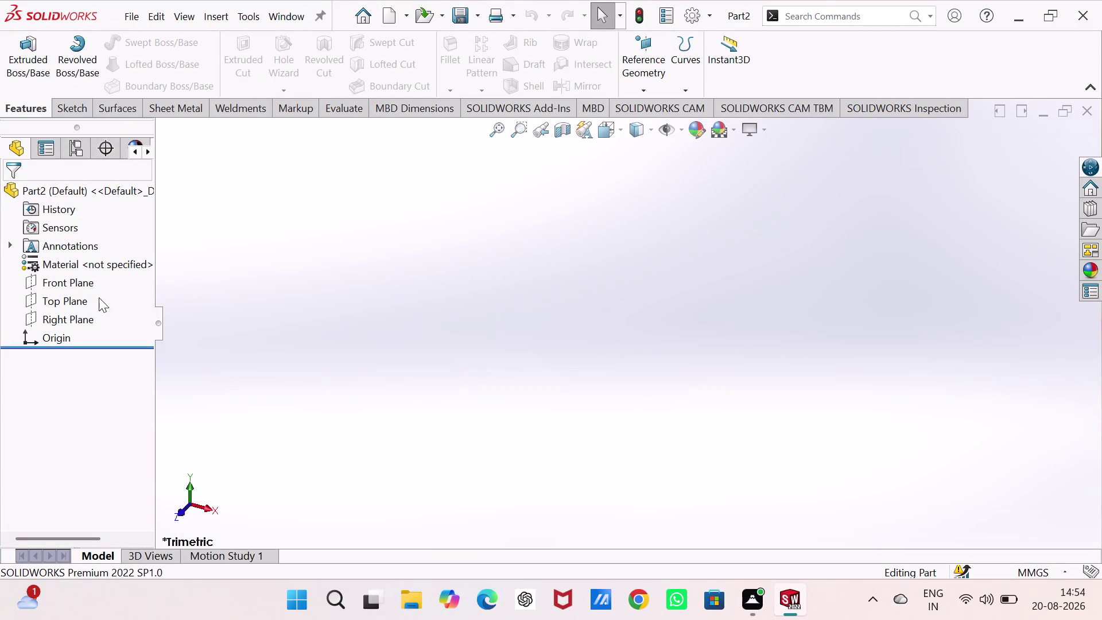
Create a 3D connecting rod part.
Open a new sketch on the Top Plane, ready to draw circles.
click(88, 300)
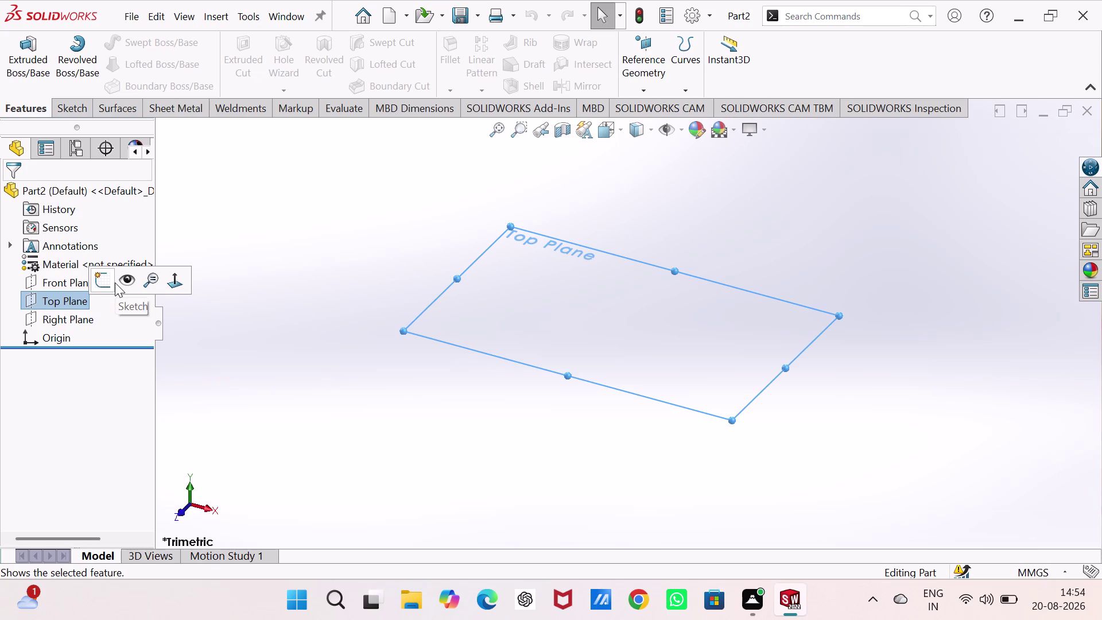
click(103, 279)
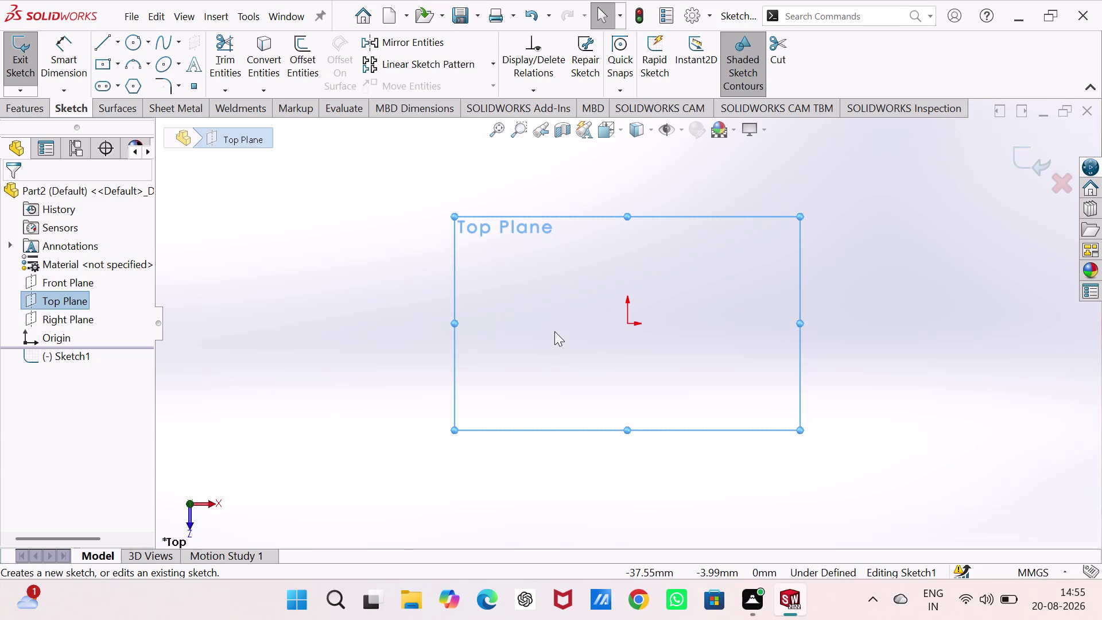
click(131, 37)
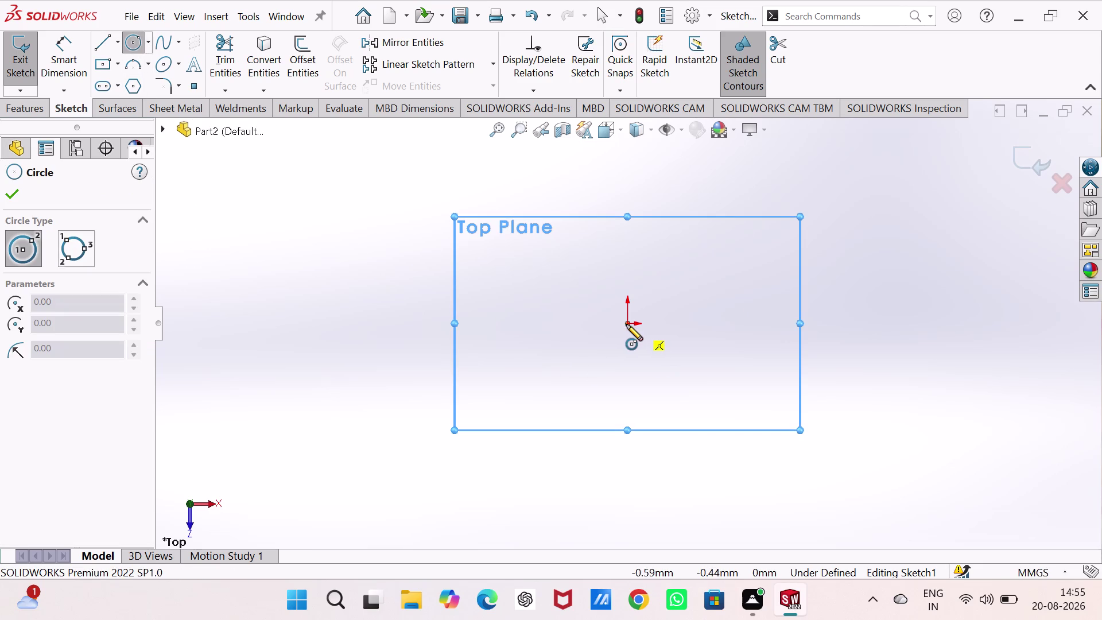
Draw a larger outer circle and a smaller inner circle, both centred on the origin.
click(626, 324)
double_click(681, 433)
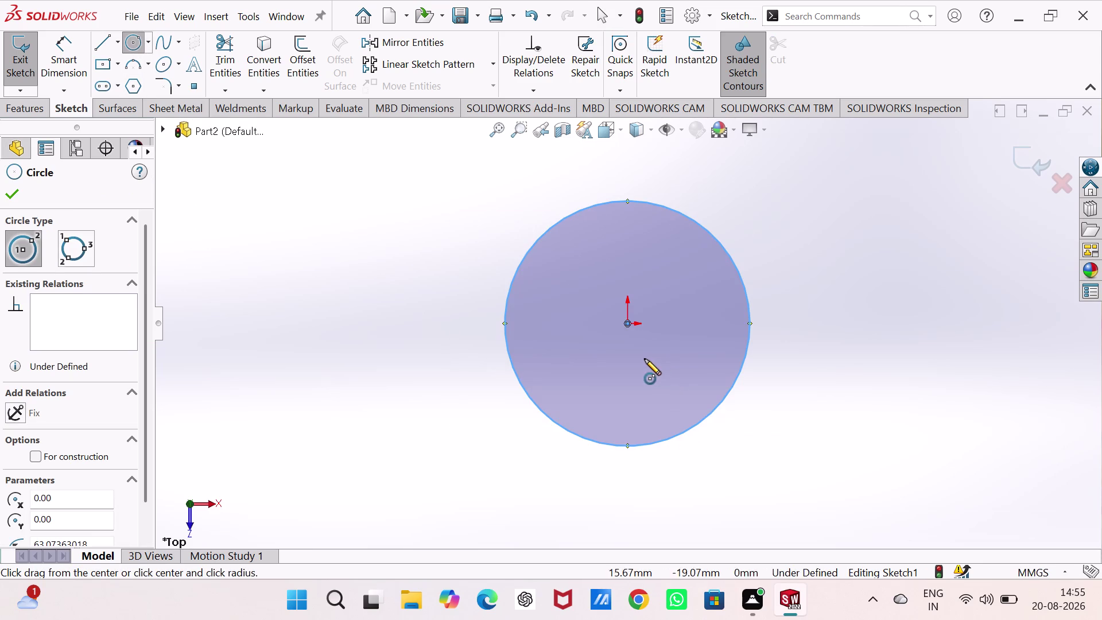
drag(626, 322, 628, 328)
click(650, 377)
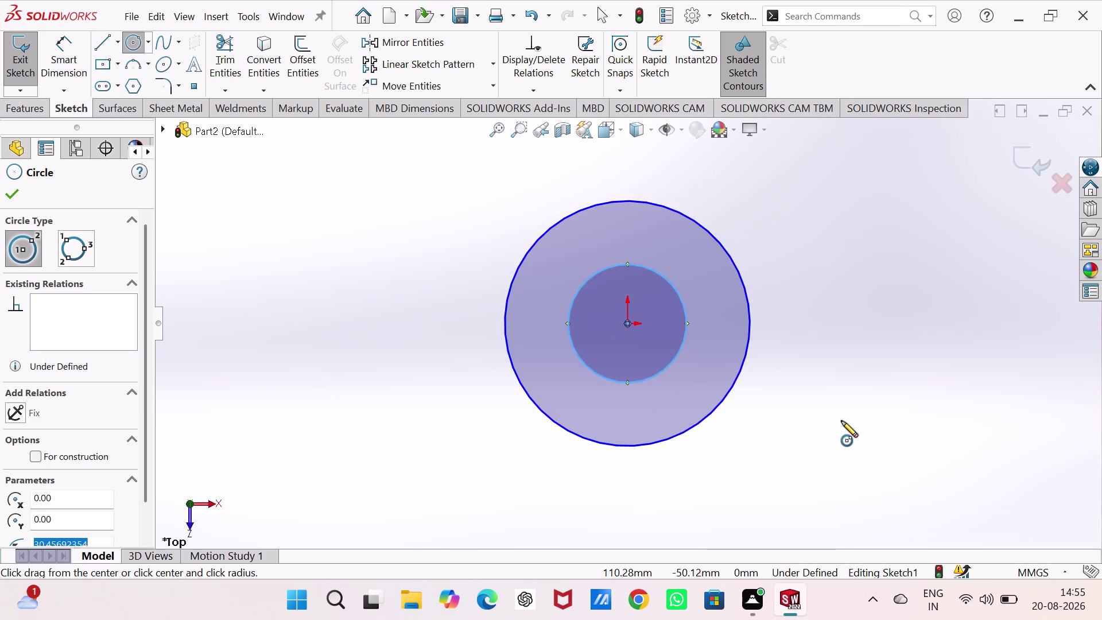
right_drag(842, 395, 842, 213)
drag(686, 311, 688, 305)
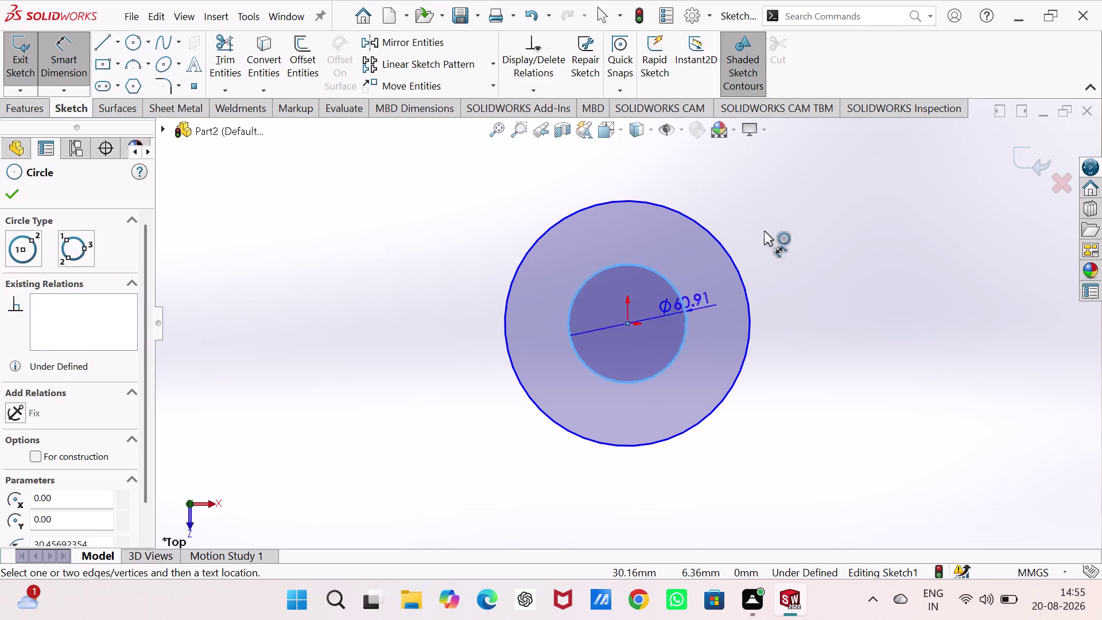
Dimension the inner circle to a 50 mm diameter.
click(768, 226)
text(5)
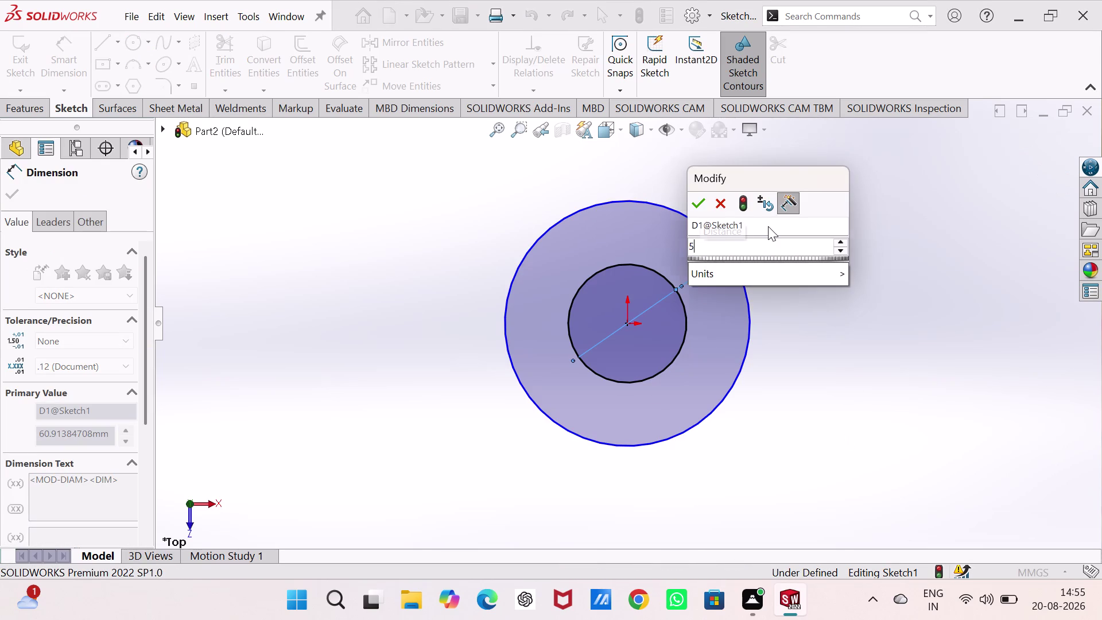
text(0)
key(Return)
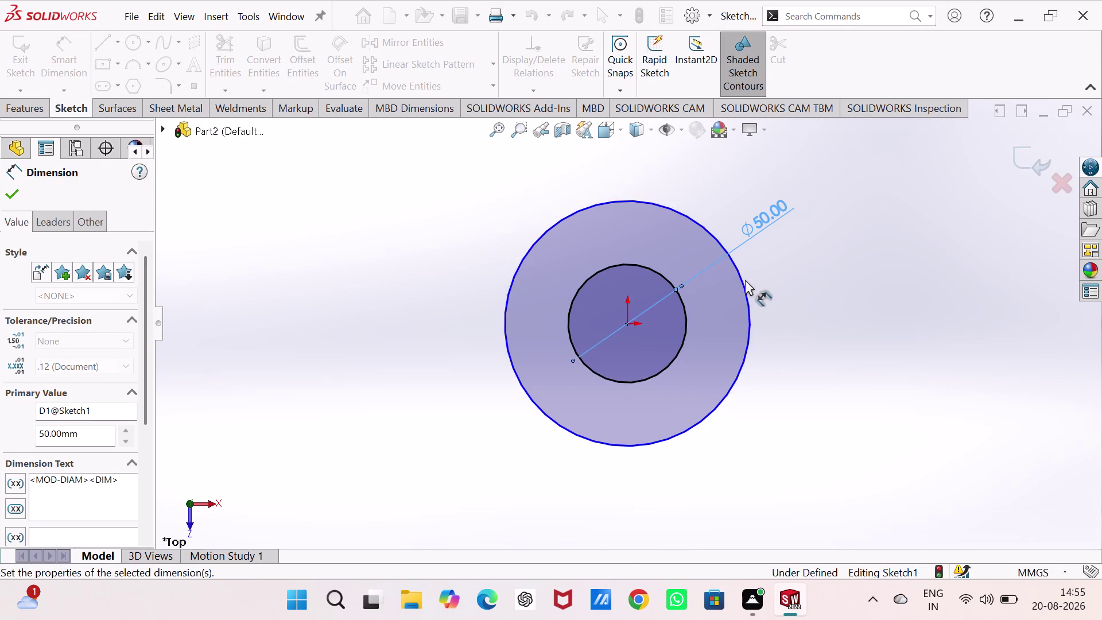
Dimension the outer circle to a 60 mm diameter and close the Dimension PropertyManager.
click(744, 281)
click(821, 239)
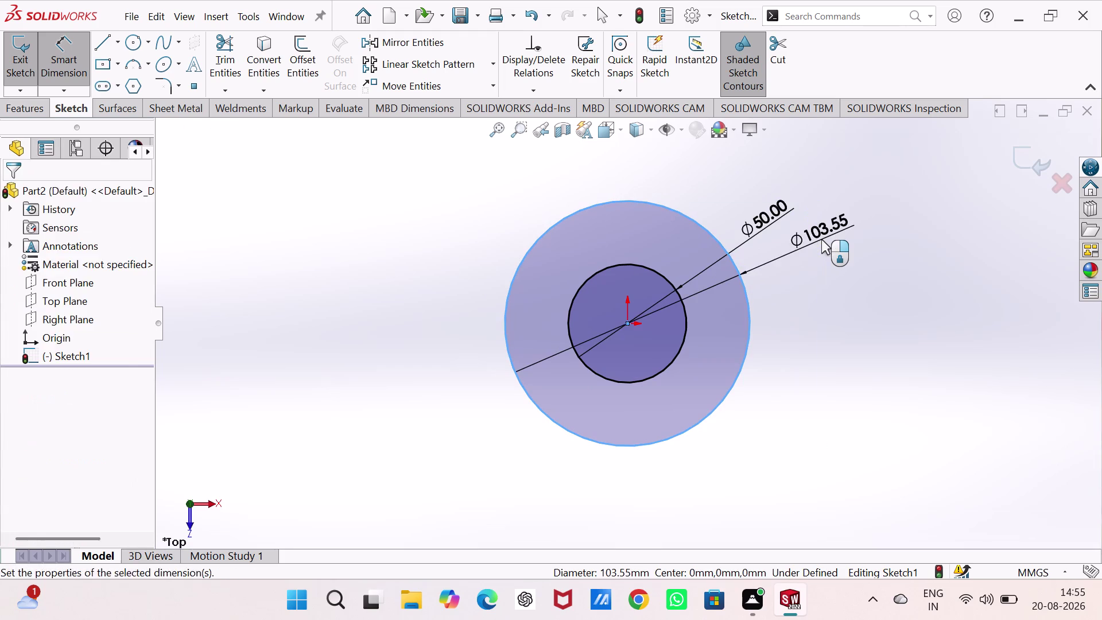
text(60)
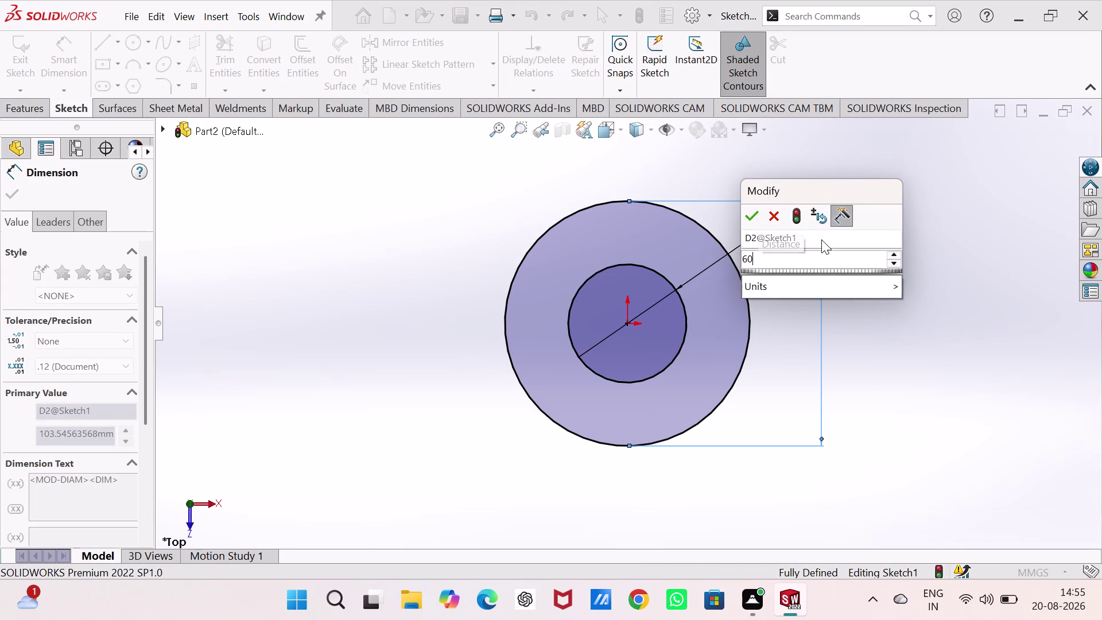
key(BackSpace)
key(9)
key(BackSpace)
key(0)
key(Return)
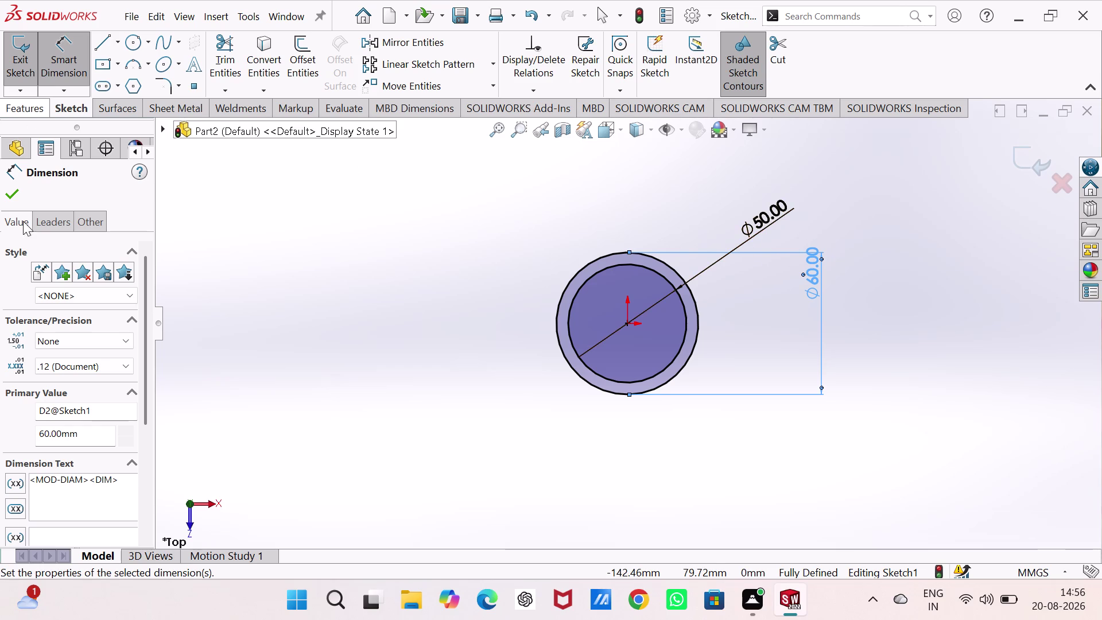
click(16, 195)
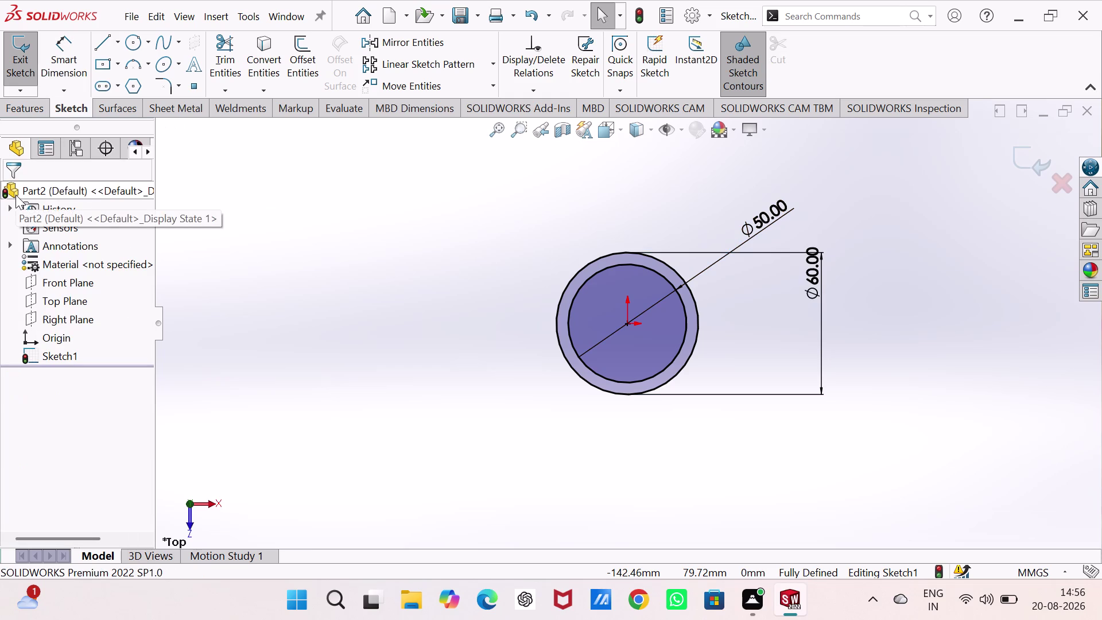
Exit the 50/60 mm ring sketch, view it isometrically, and start an Extruded Boss/Base.
click(27, 56)
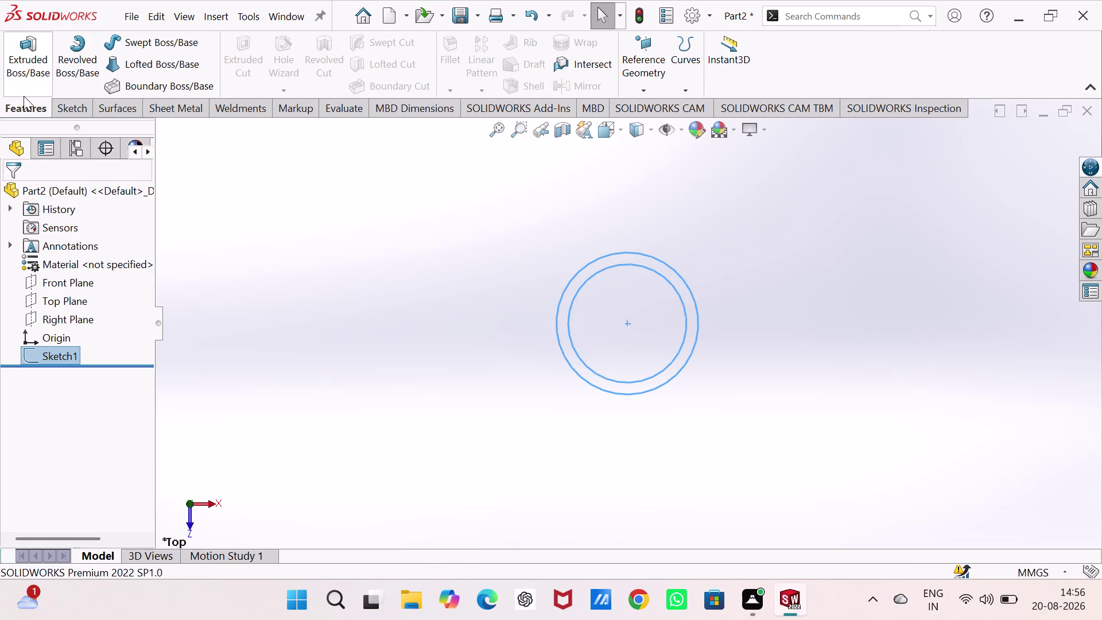
key(ctrl+7)
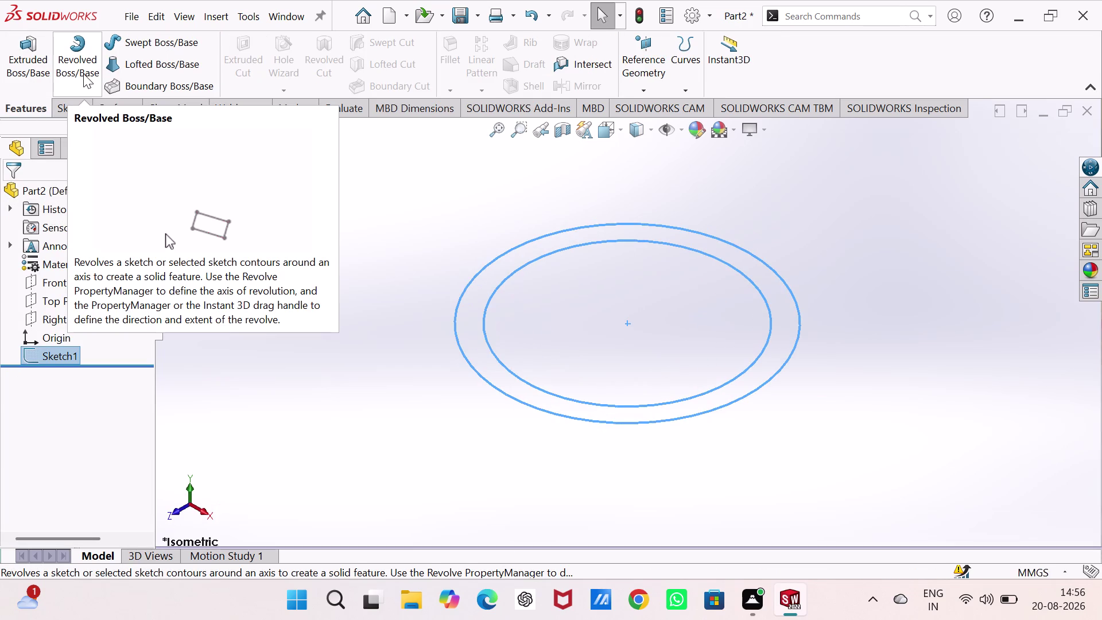
click(11, 54)
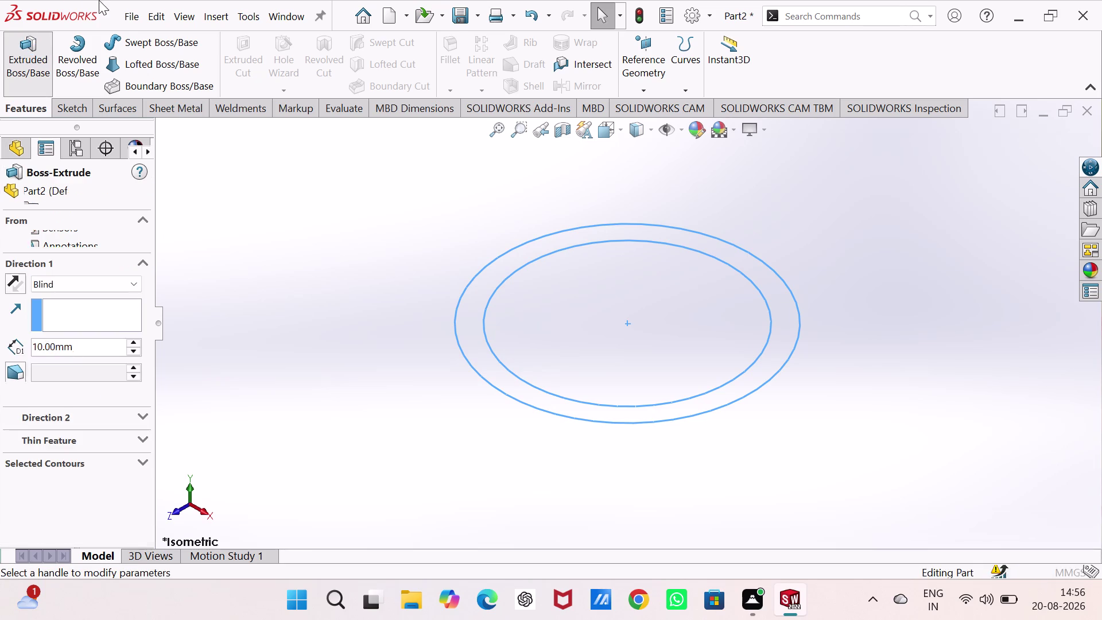
Set the extrusion to Mid Plane with a 20 mm depth, correcting an initial 40 mm.
click(135, 284)
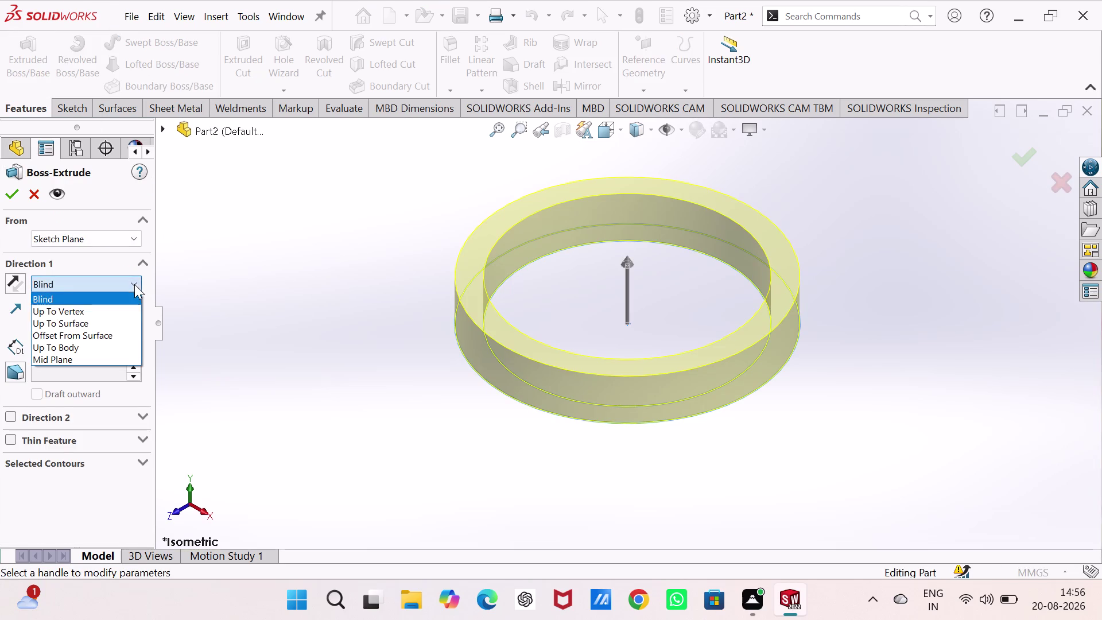
click(99, 352)
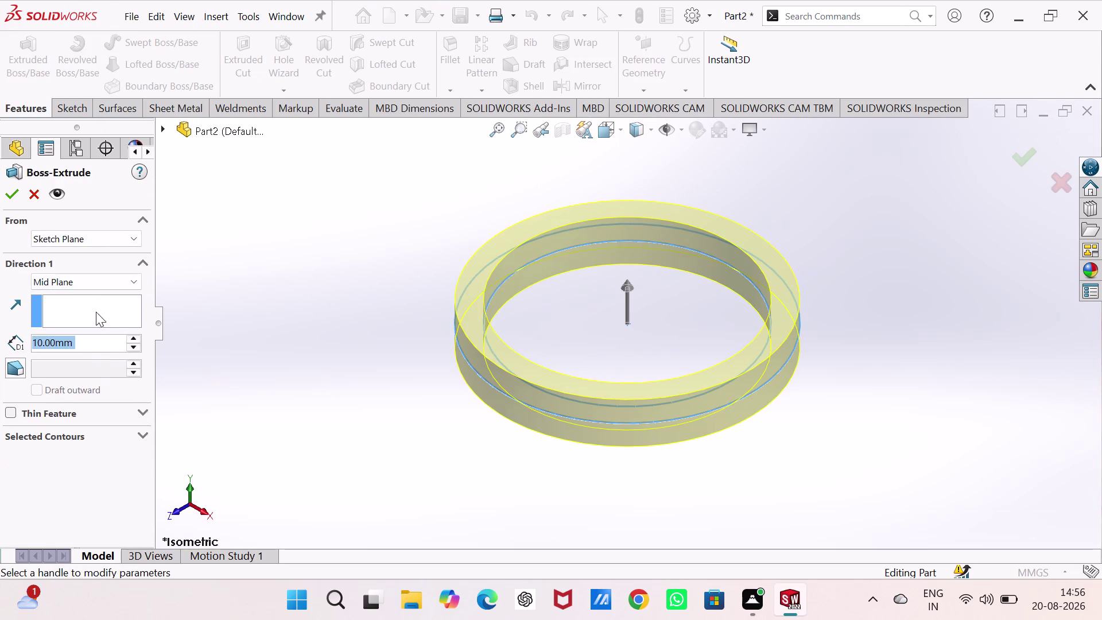
key(4)
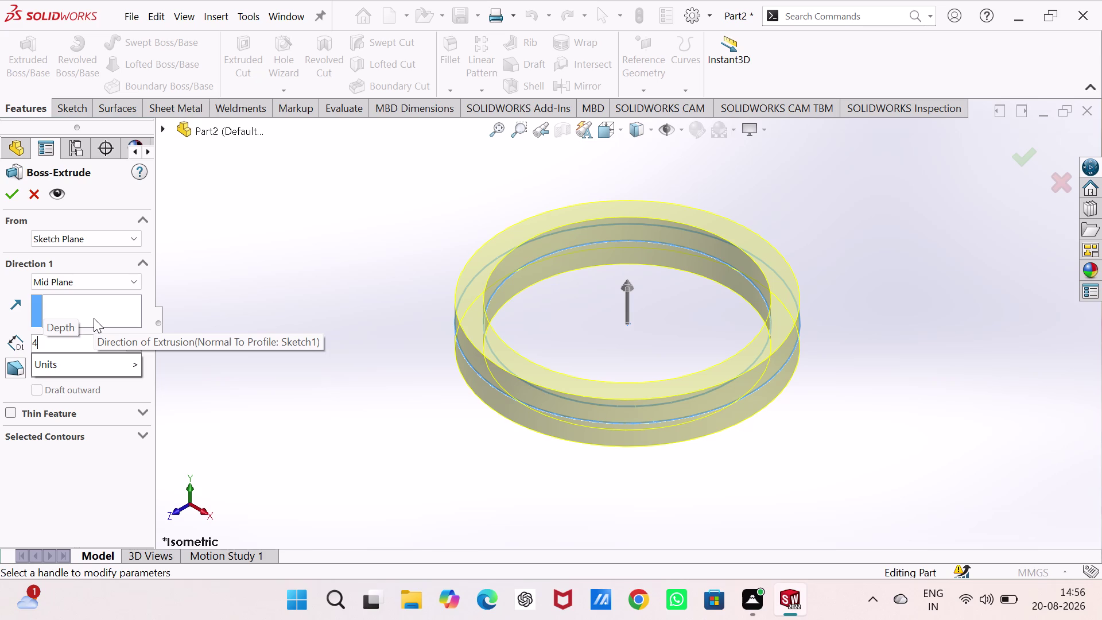
key(0)
key(Return)
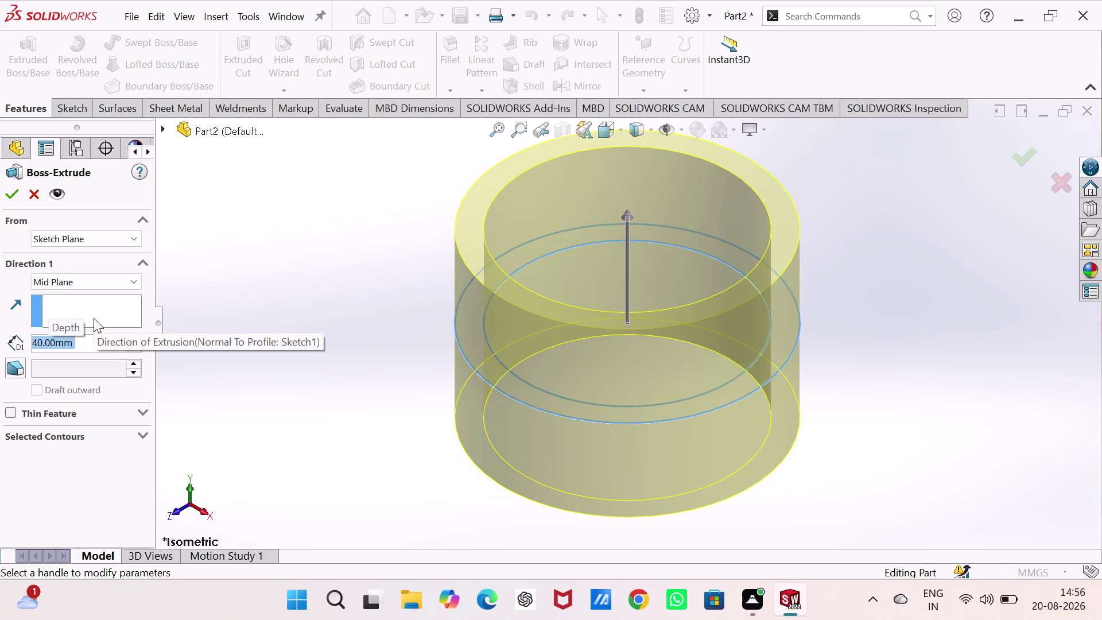
click(272, 275)
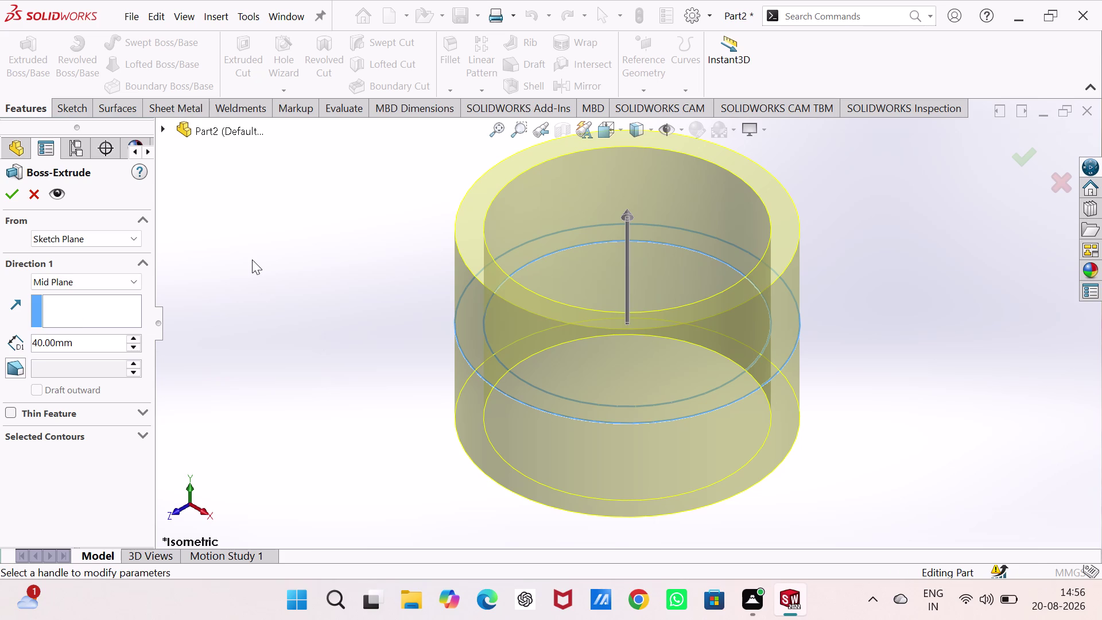
double_click(79, 342)
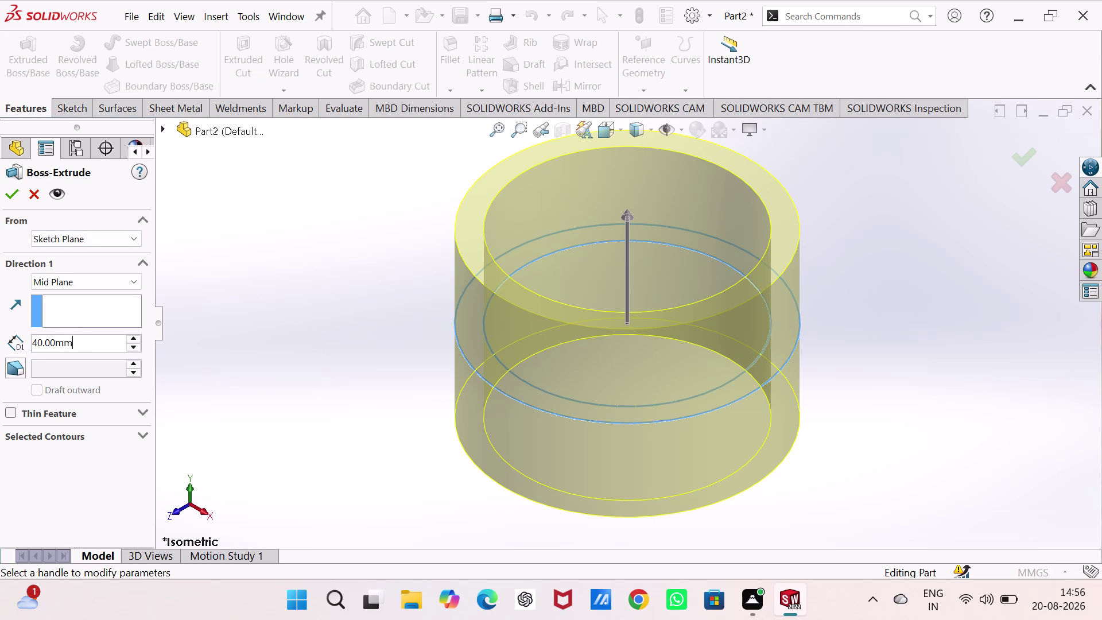
text(20)
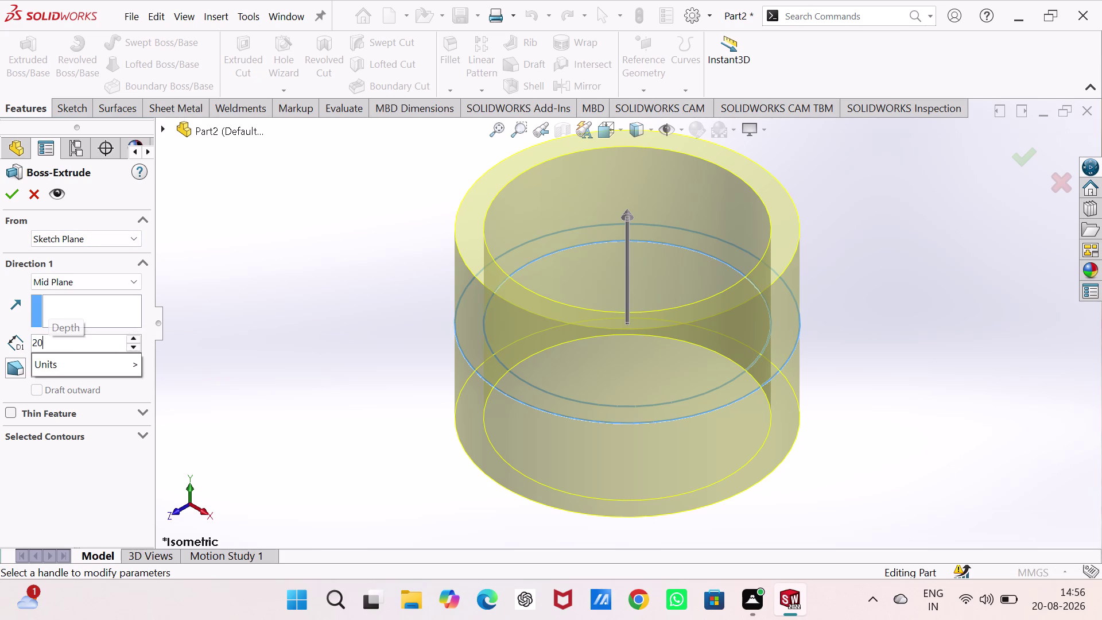
key(Return)
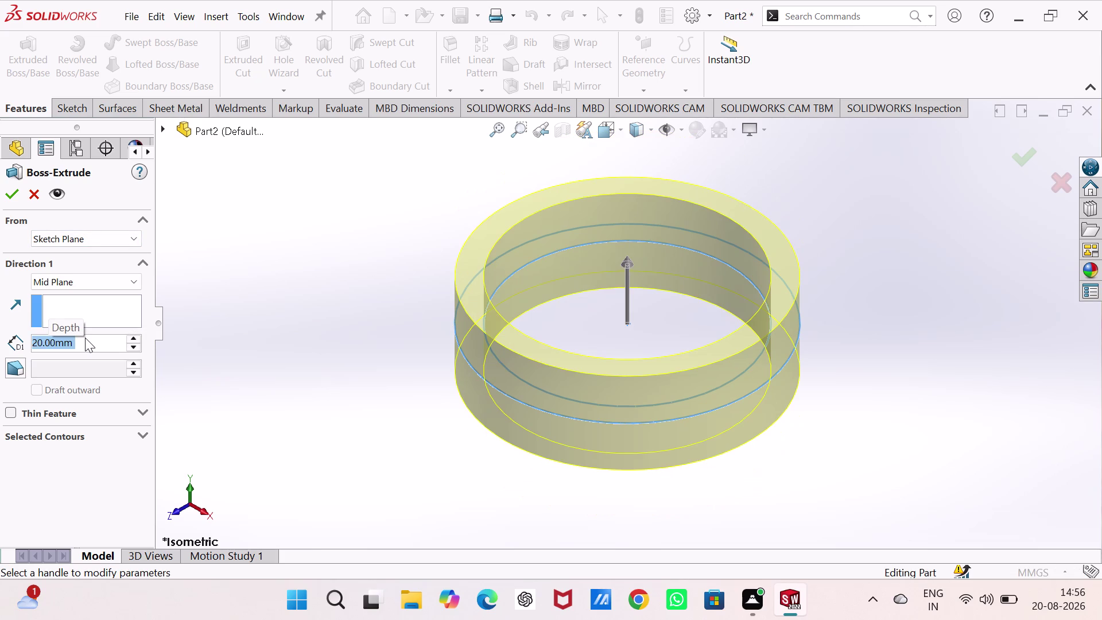